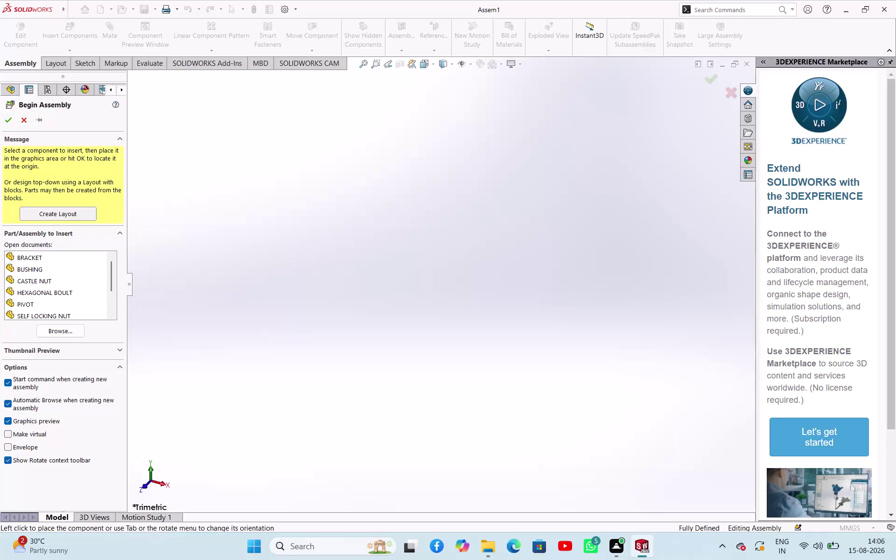
Drag the Task Pane edge to the screen's right side, hiding the 3DEXPERIENCE Marketplace panel.
drag(758, 376, 761, 376)
drag(761, 376, 882, 381)
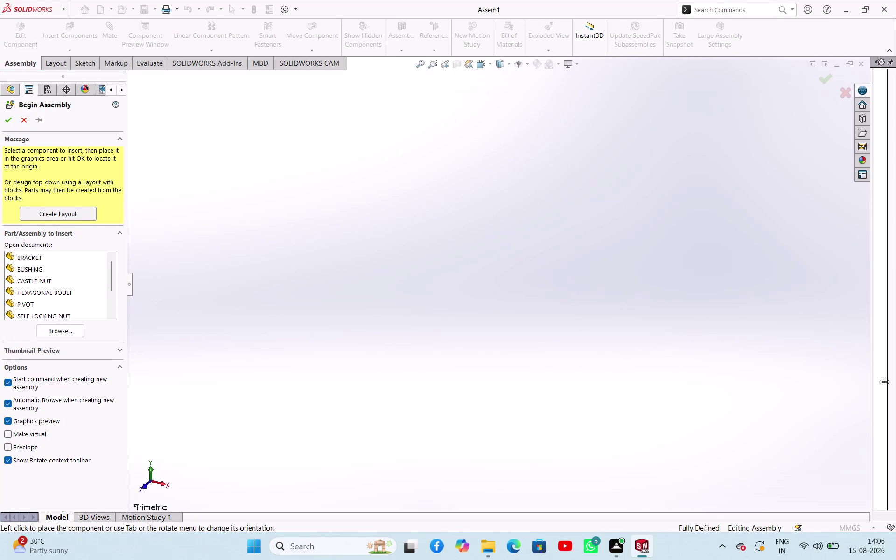
drag(882, 380, 895, 382)
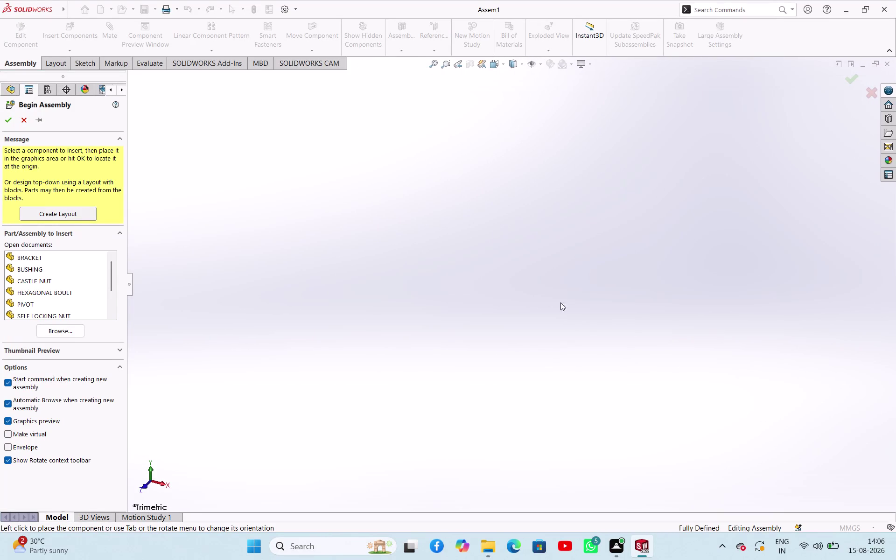